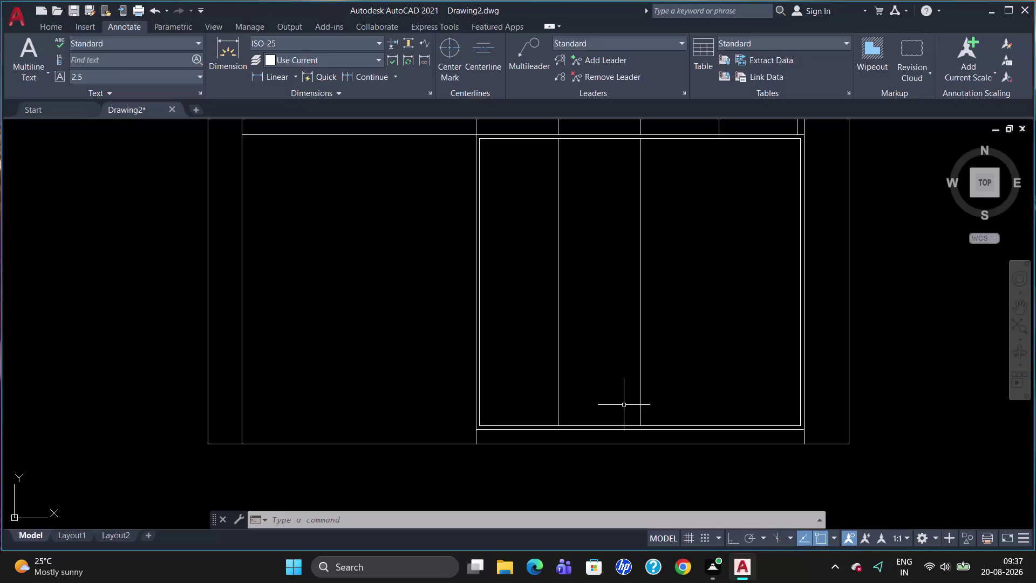
Begin a line tracked from the compartment's top-right corner, then cancel that attempt.
key(Return)
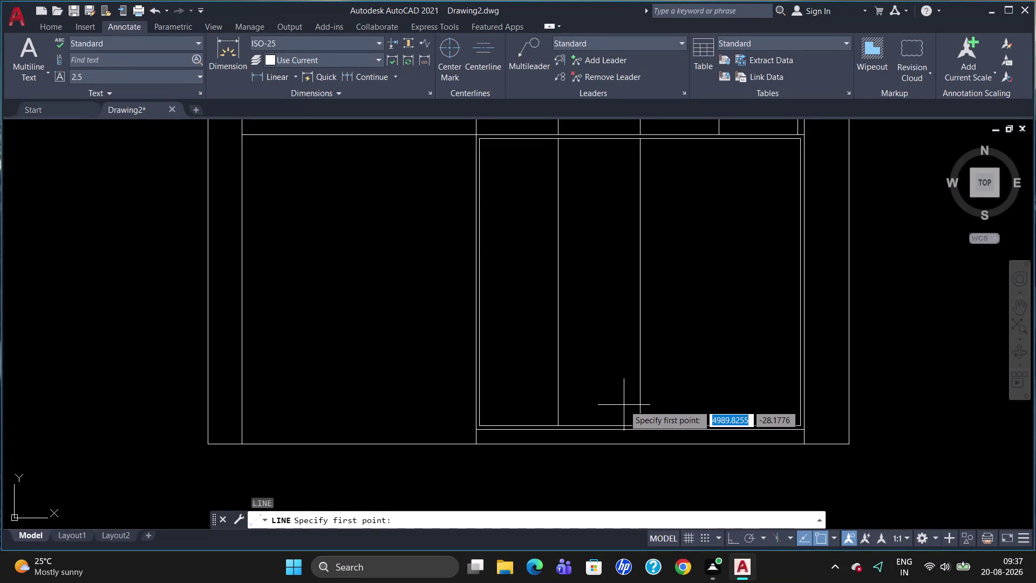
text(TK)
key(Return)
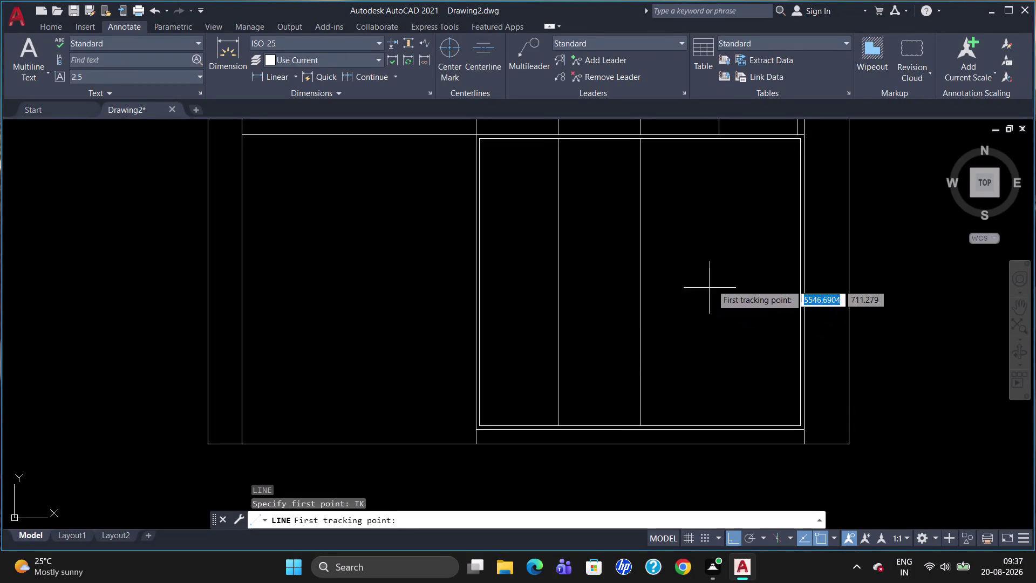
click(806, 138)
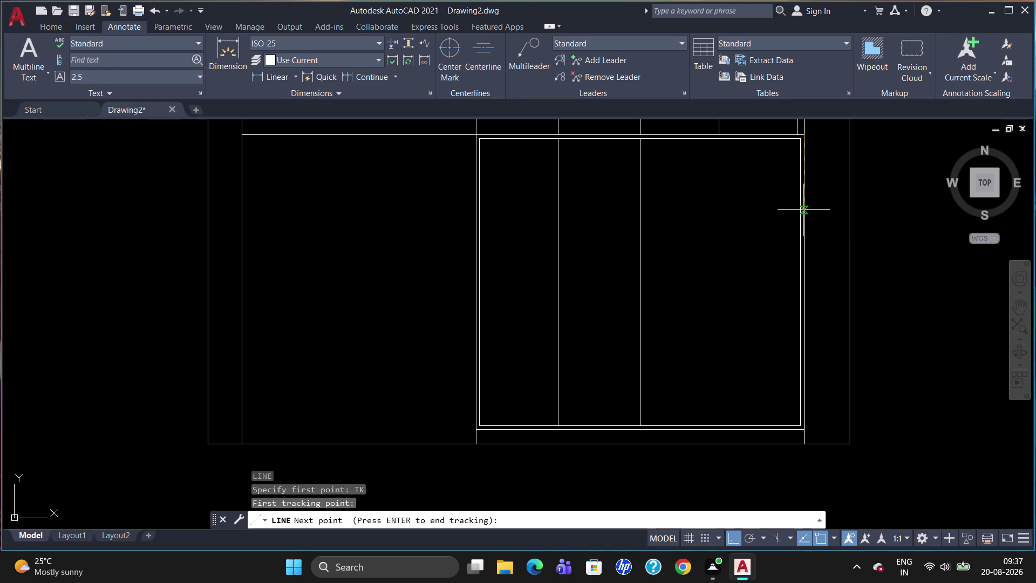
key(Escape)
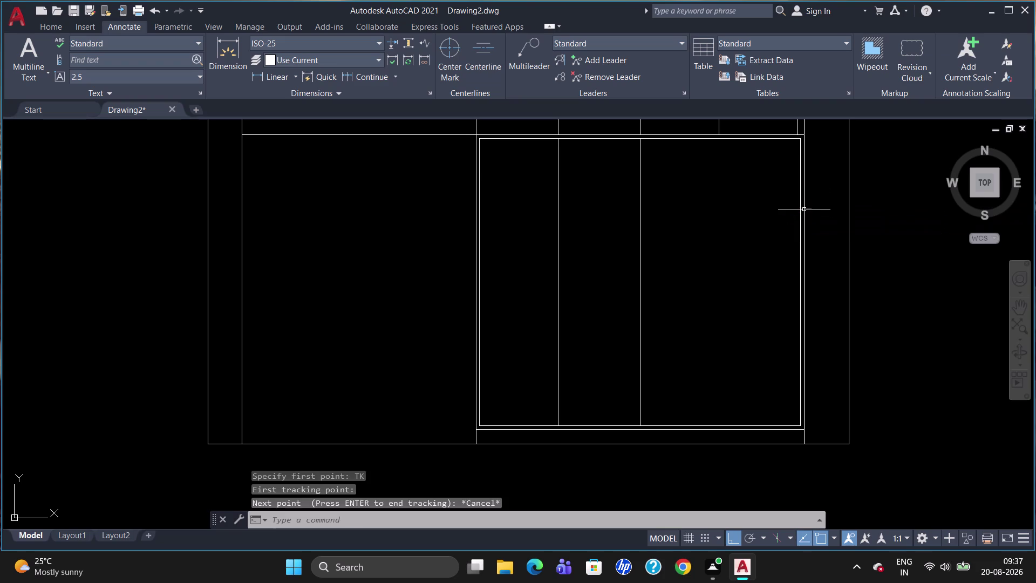
Draw the shelf line starting 1050 below the top-right corner, ending at the divider.
key(l)
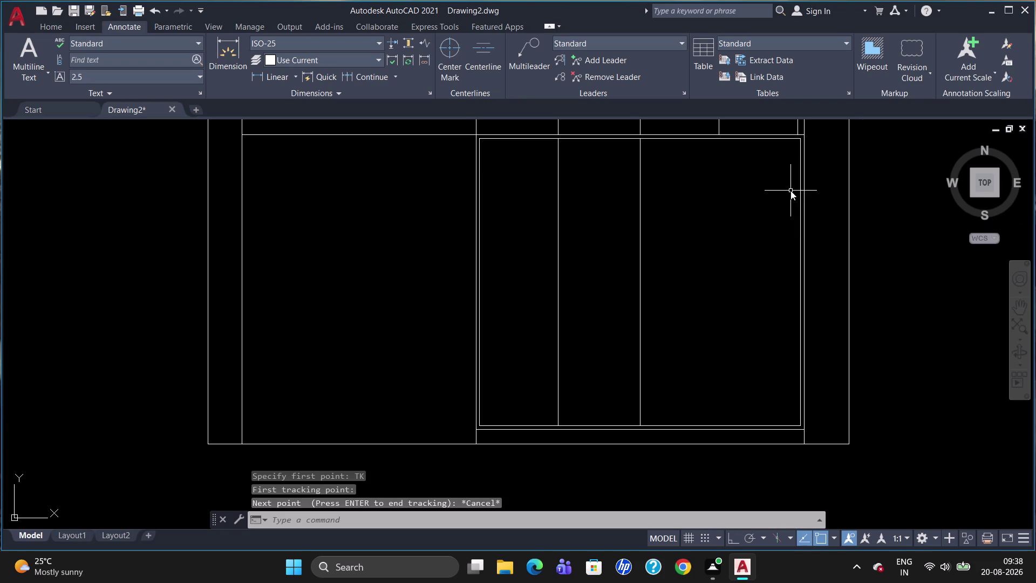
key(Return)
text(TK)
key(Return)
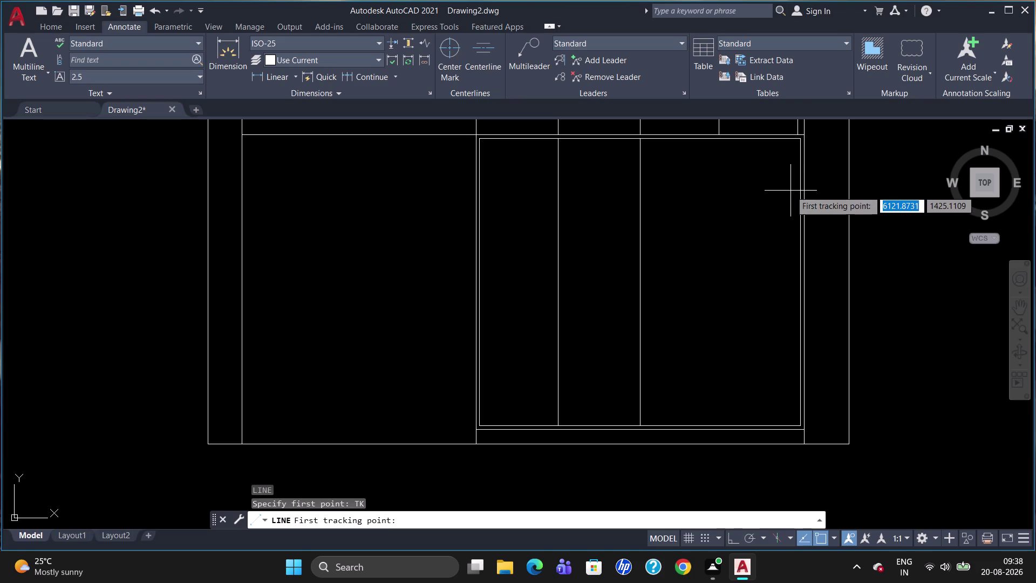
click(804, 143)
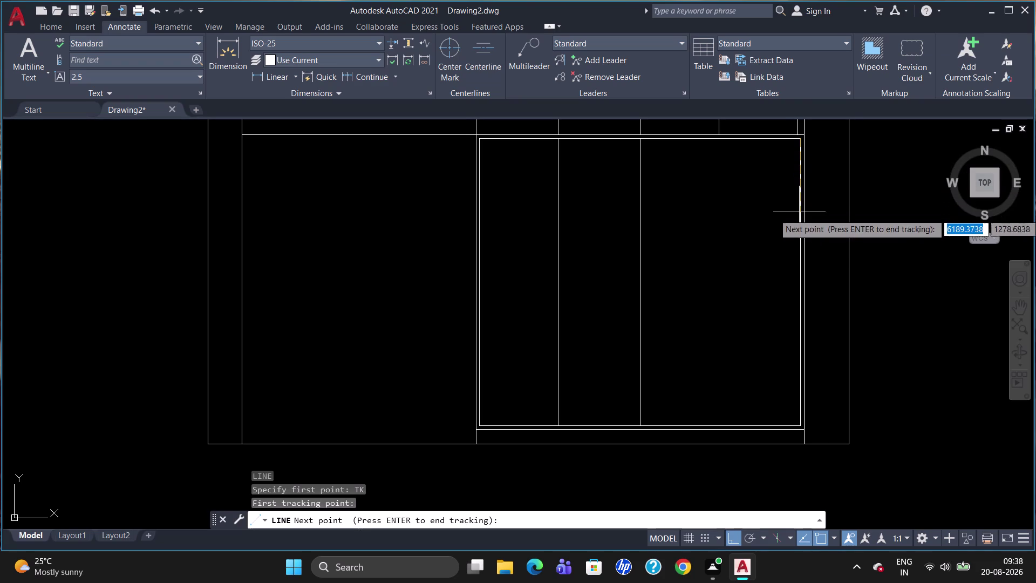
text(10)
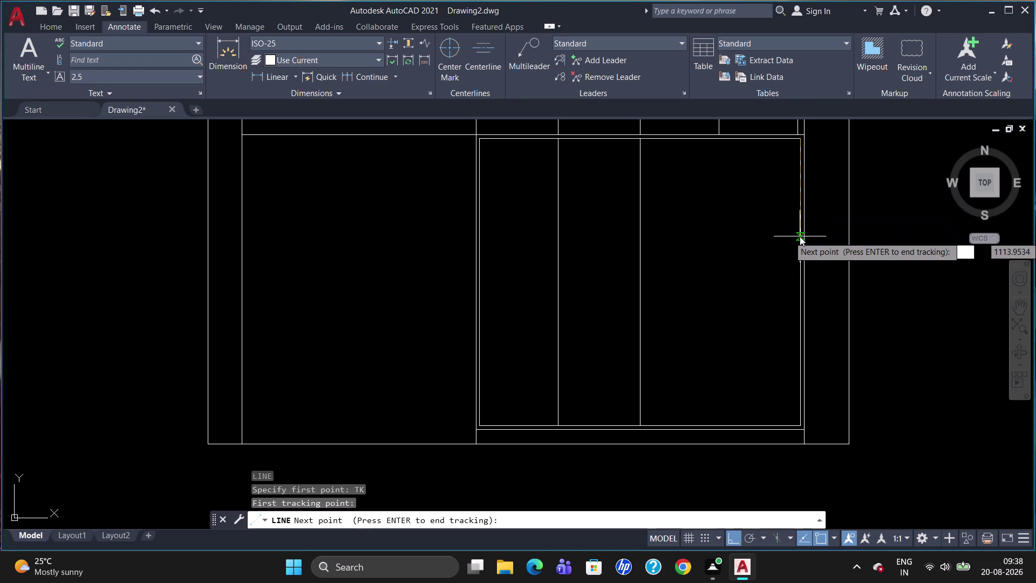
text(50)
key(Return)
key(Return)
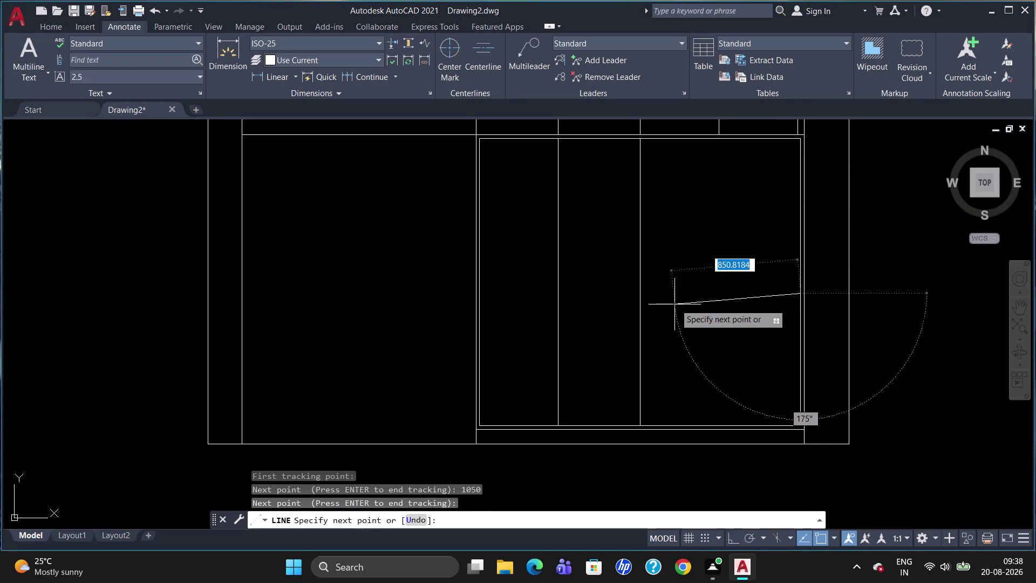
click(641, 297)
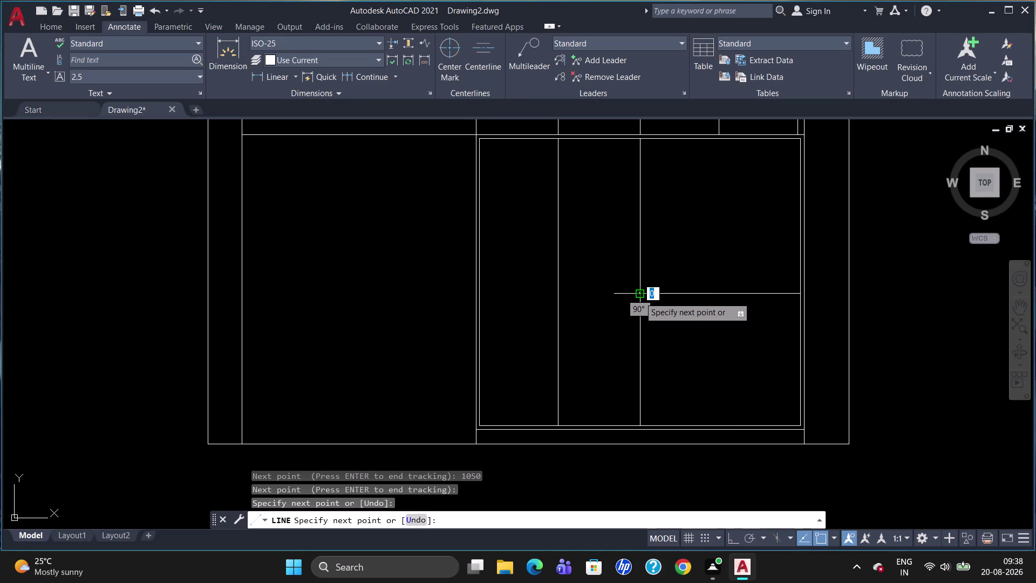
key(Escape)
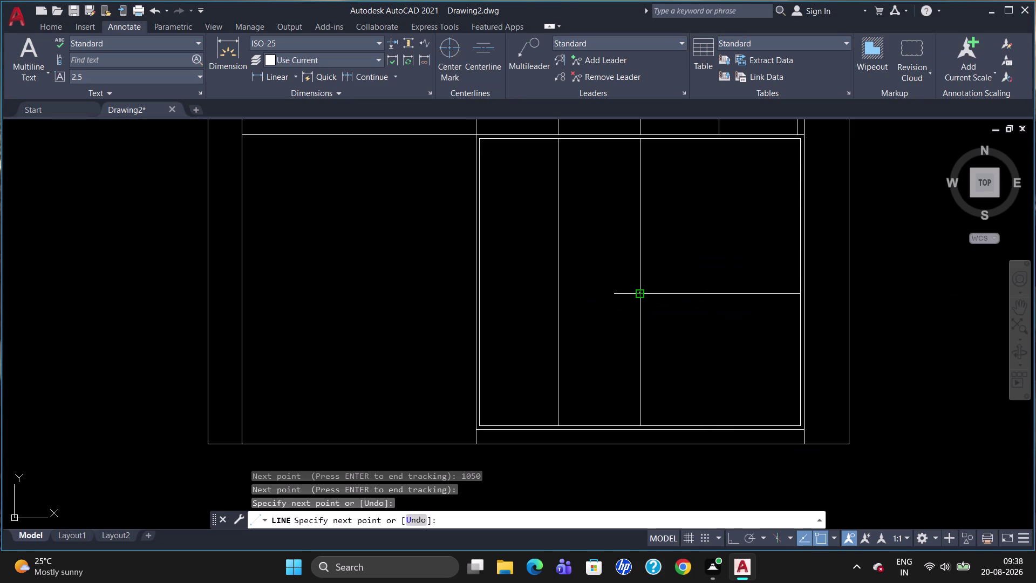